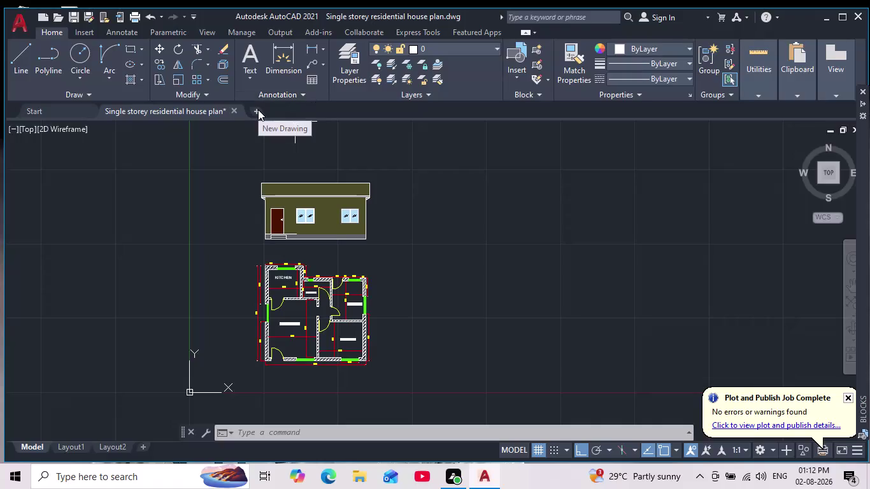
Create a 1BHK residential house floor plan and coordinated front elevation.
Start a new blank drawing and bring up its Drawing Units settings with UN.
click(258, 109)
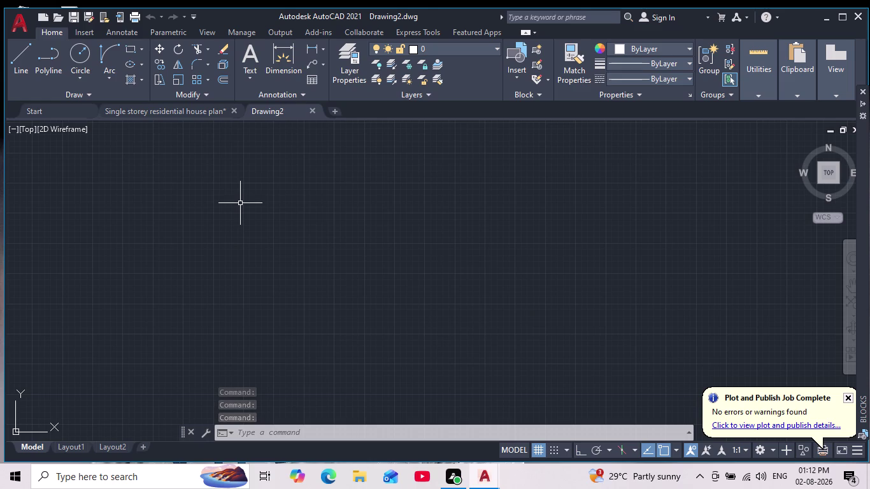
key(x)
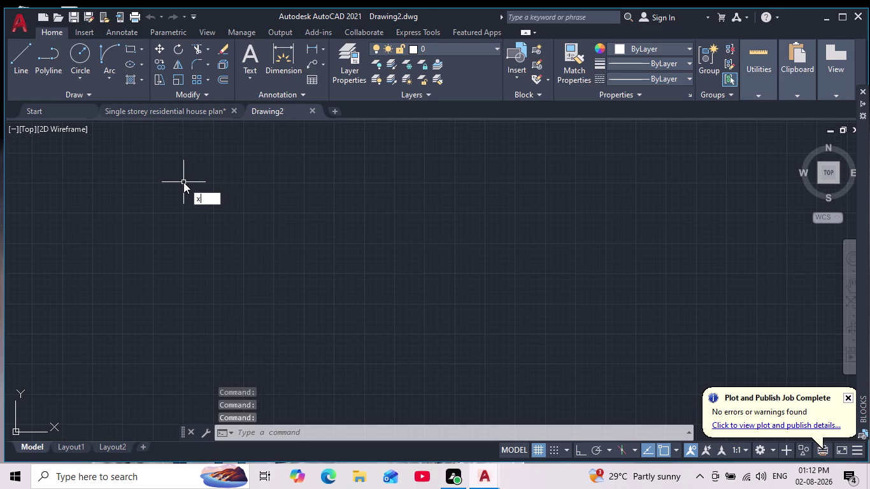
key(l)
key(Escape)
key(Escape)
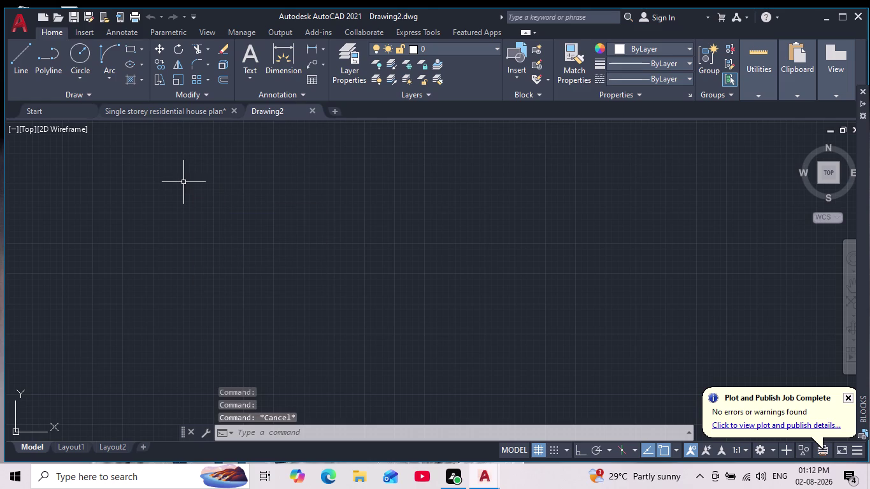
text(un)
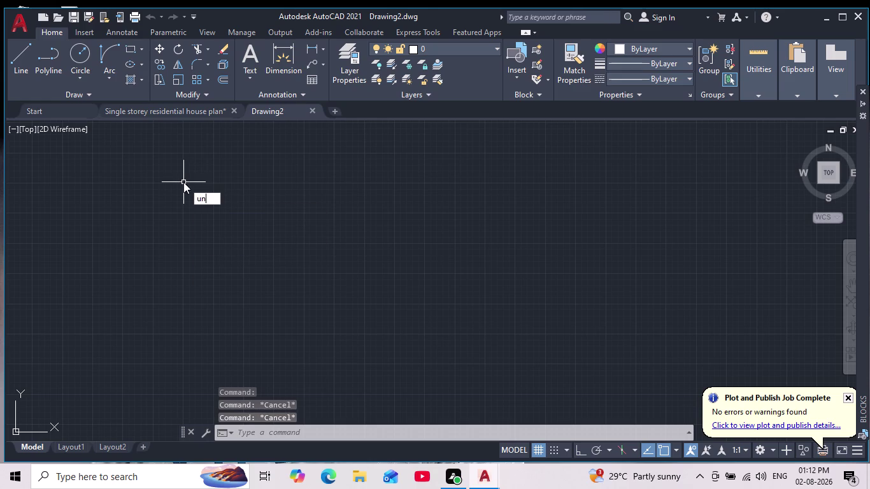
key(Return)
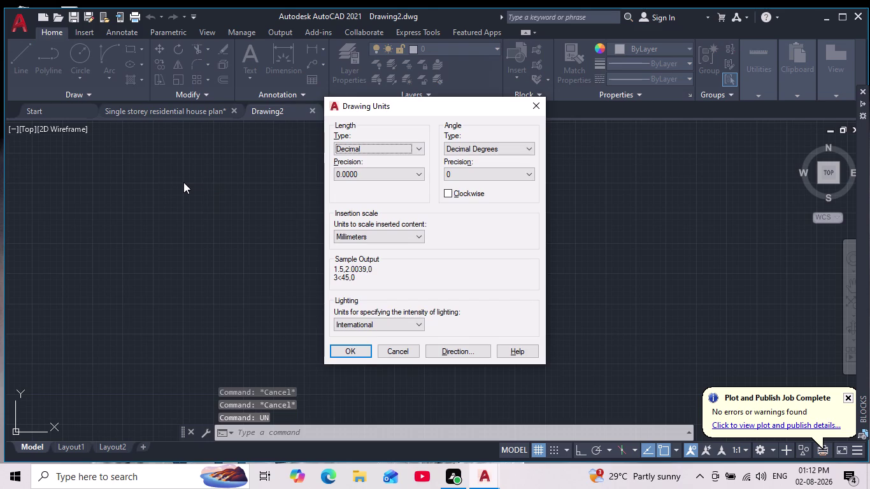
Set the length precision to 0.00 and apply the units settings.
click(374, 174)
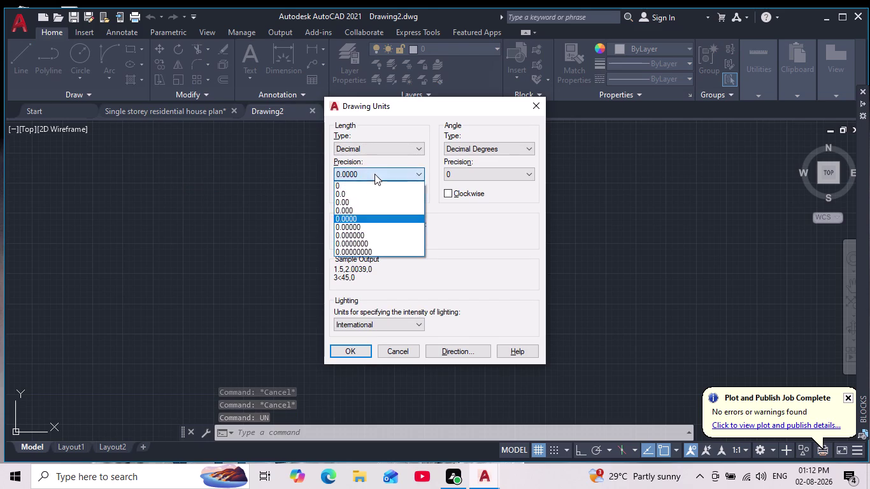
click(355, 203)
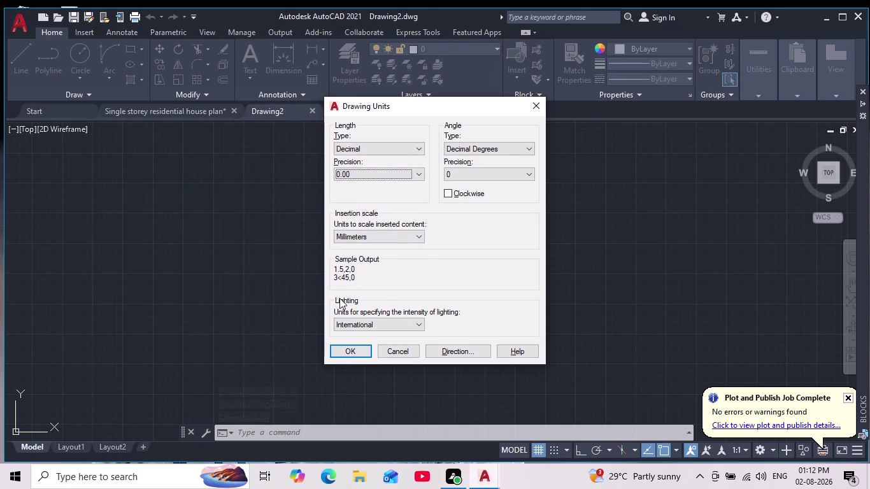
click(346, 349)
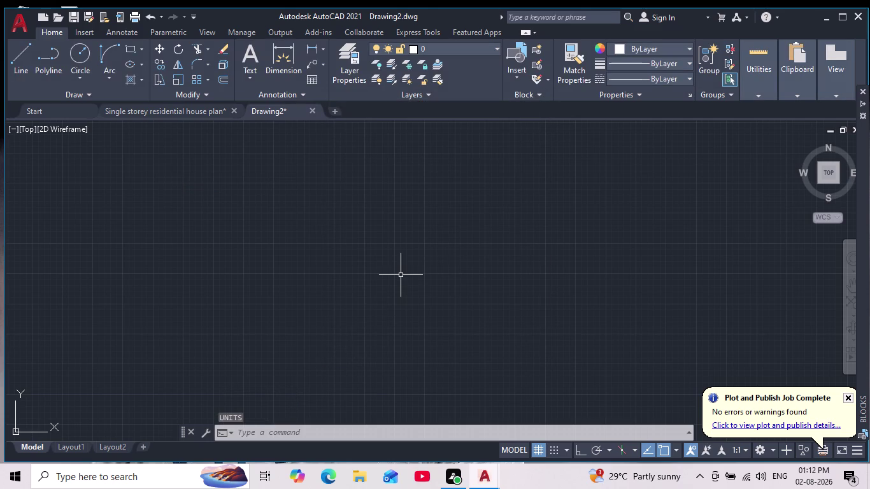
key(d)
key(Return)
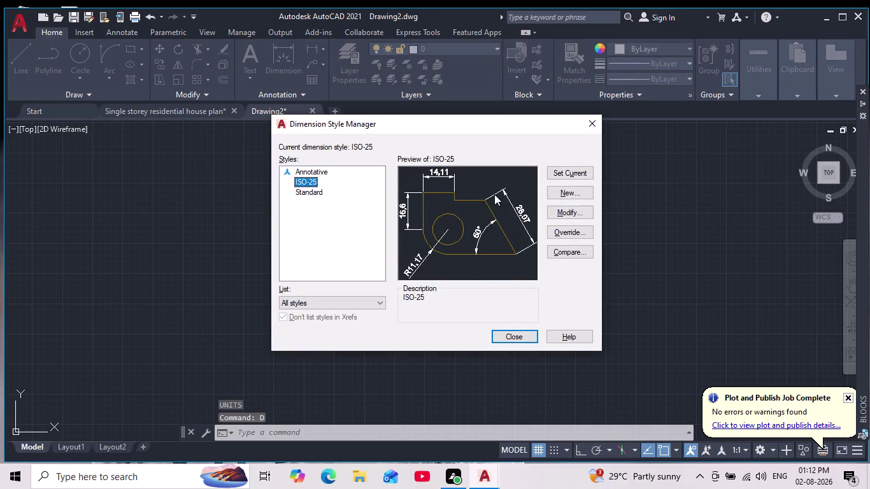
click(570, 210)
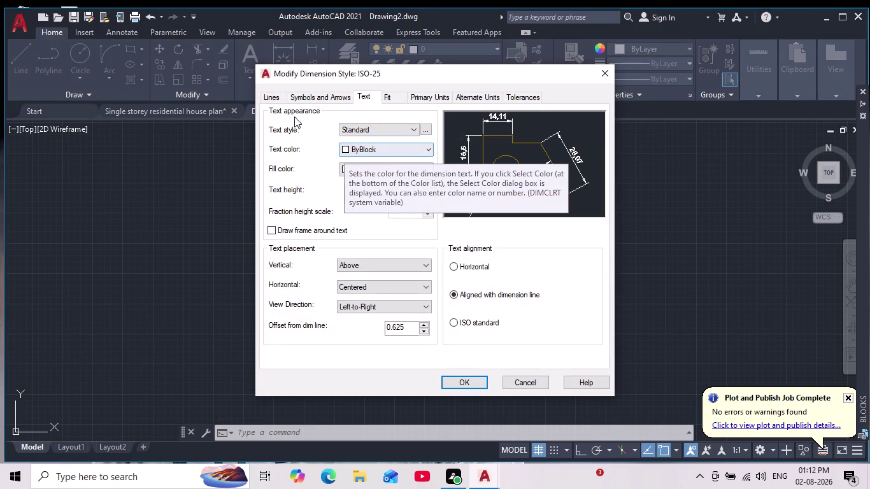
click(277, 102)
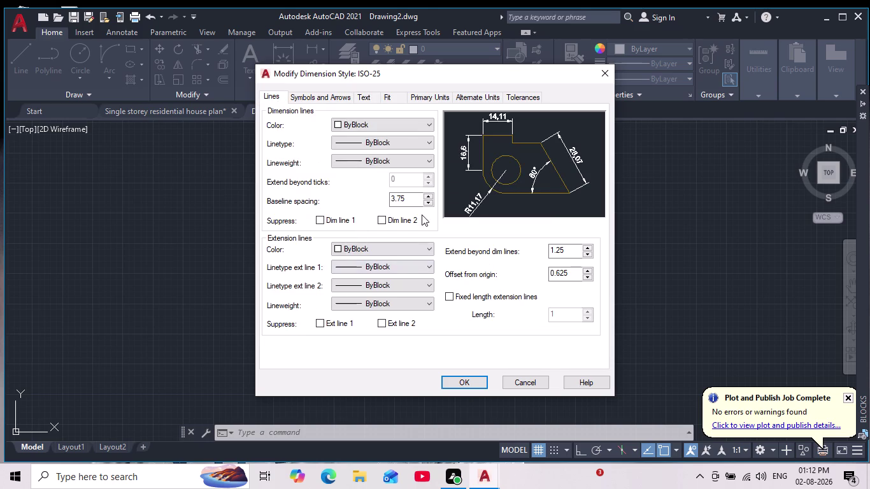
click(413, 197)
key(BackSpace)
key(BackSpace)
key(BackSpace)
key(BackSpace)
key(BackSpace)
text(25)
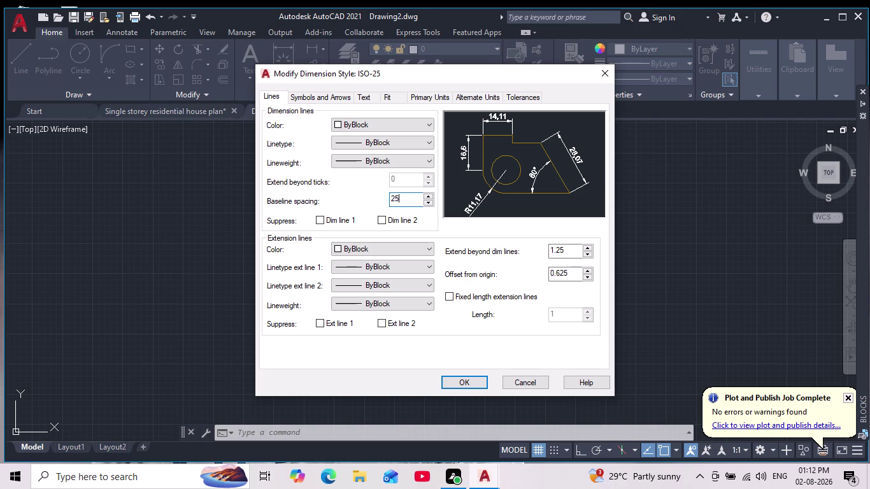
key(BackSpace)
key(BackSpace)
text(50)
key(Return)
key(Escape)
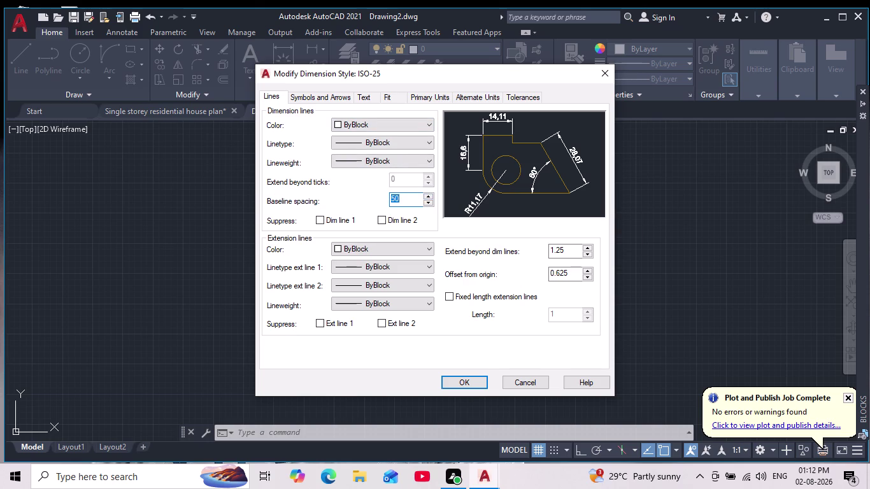
key(Escape)
key(Escape)
key(Escape)
key(Escape)
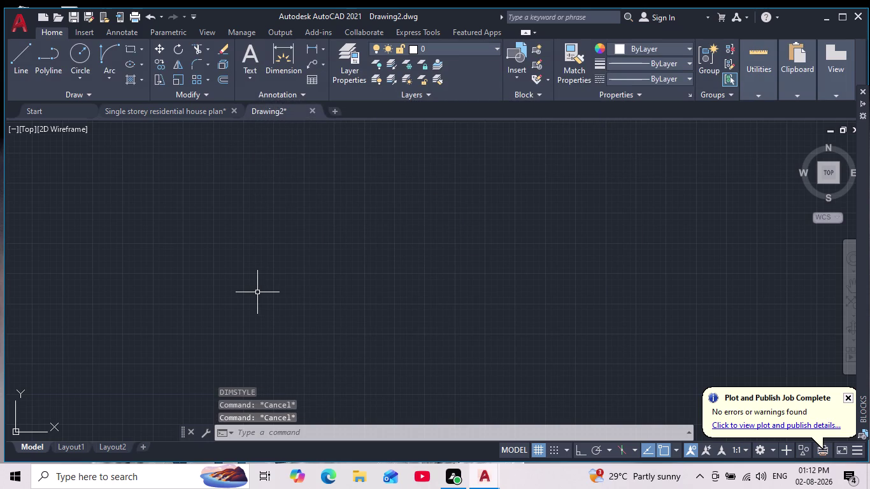
key(d)
Edit the ISO-25 dimension style so its dimension and extension lines are red.
key(Return)
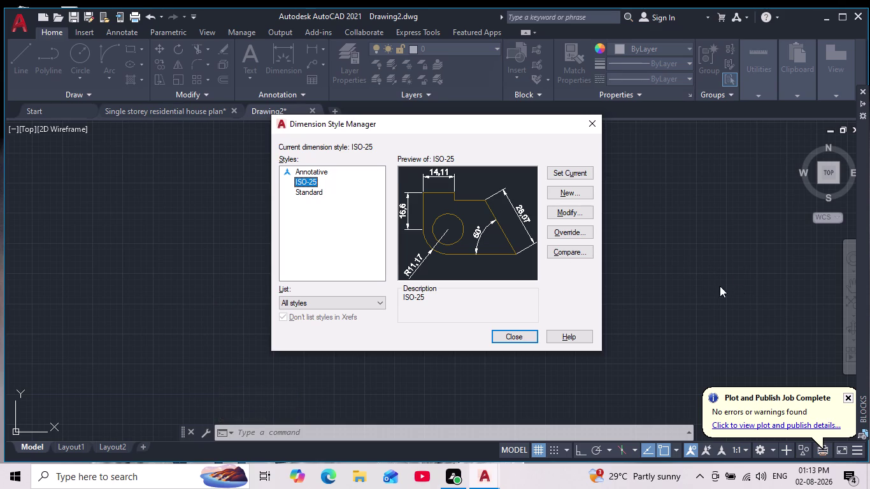
click(573, 215)
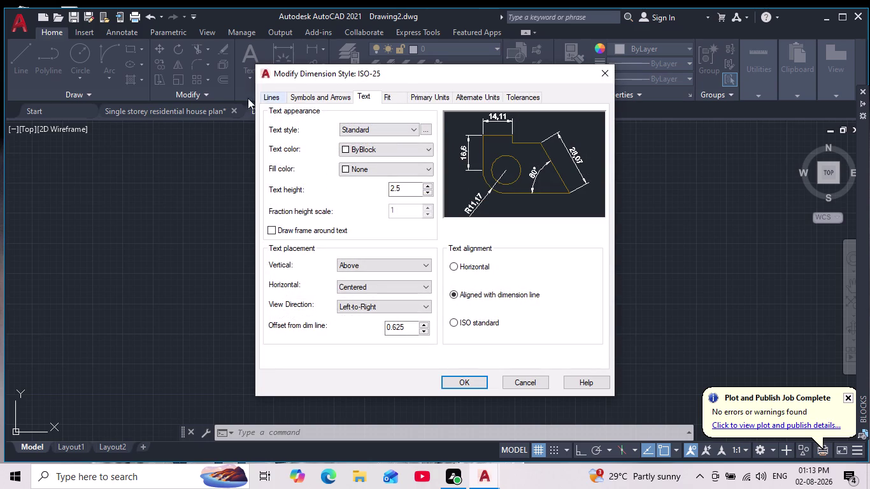
click(269, 94)
click(344, 125)
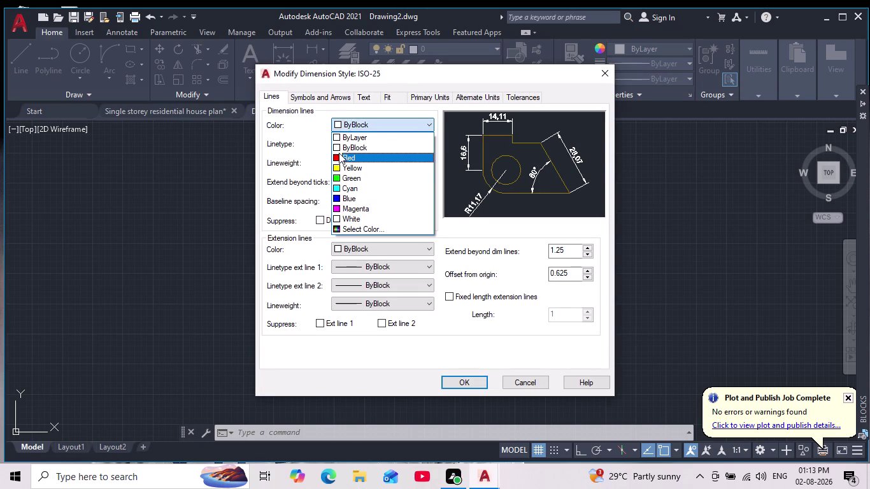
click(339, 153)
click(342, 248)
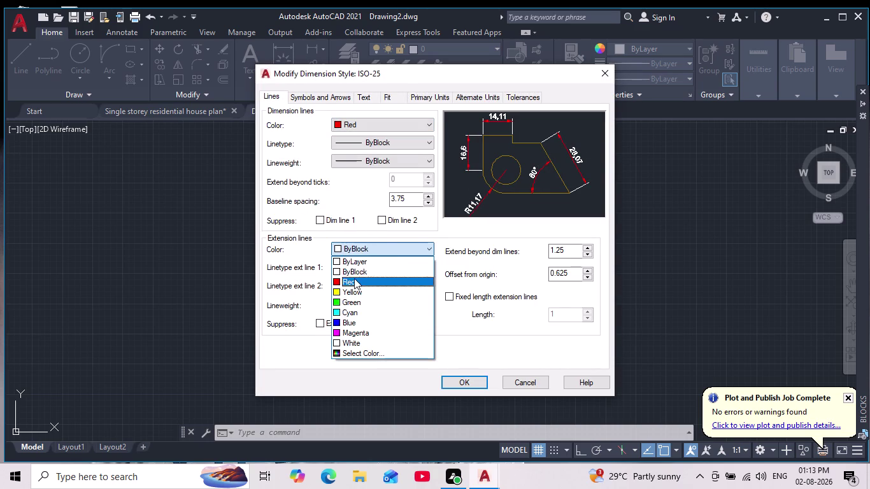
click(355, 279)
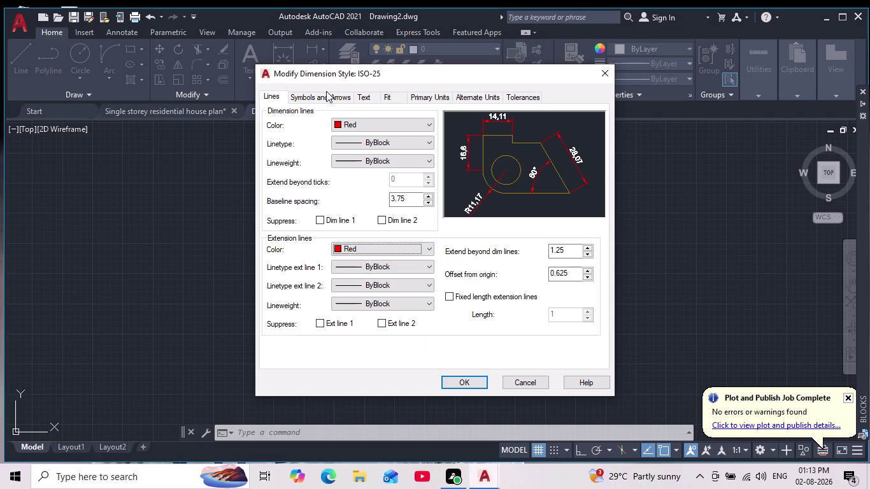
click(326, 94)
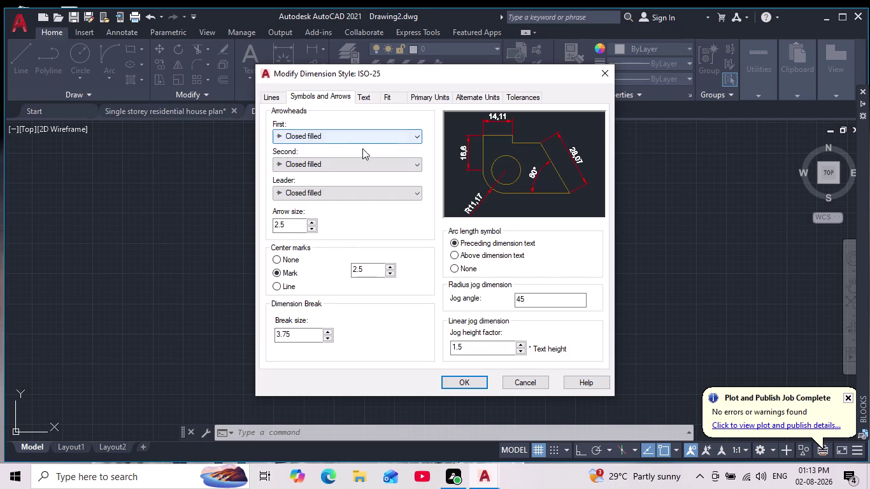
Change the ISO-25 arrow size to 50.
click(298, 228)
key(BackSpace)
key(BackSpace)
key(BackSpace)
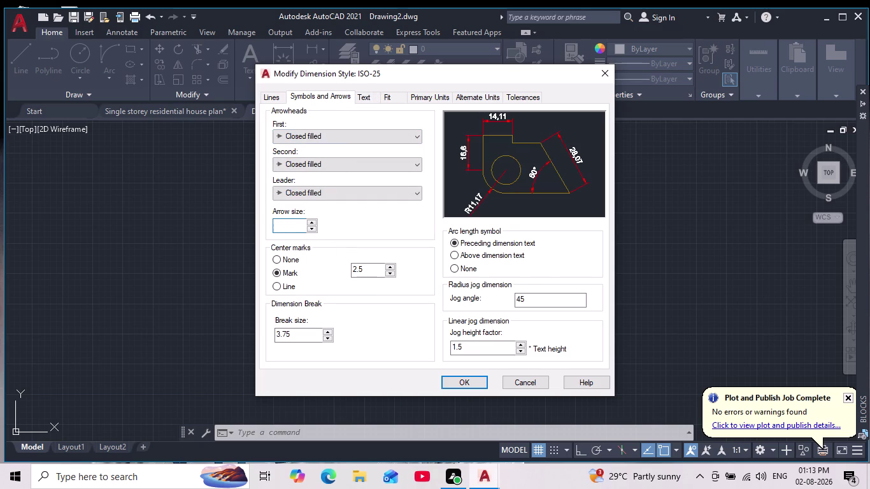
text(50)
key(Return)
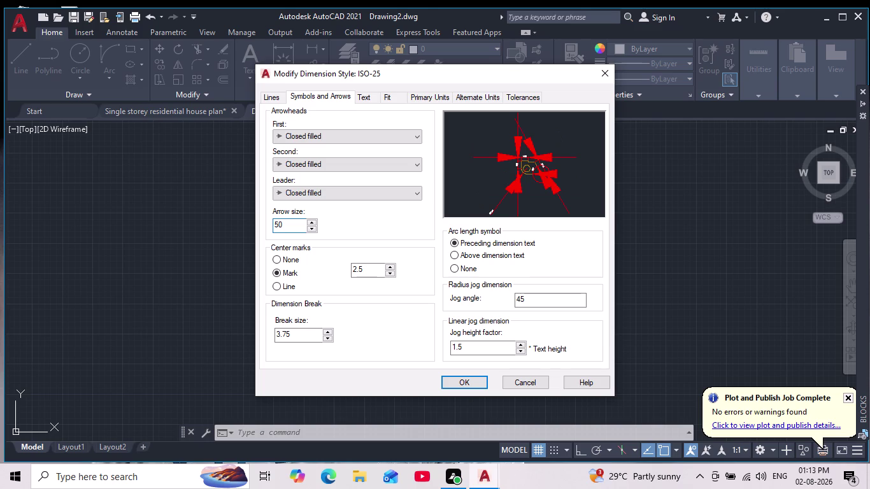
click(369, 96)
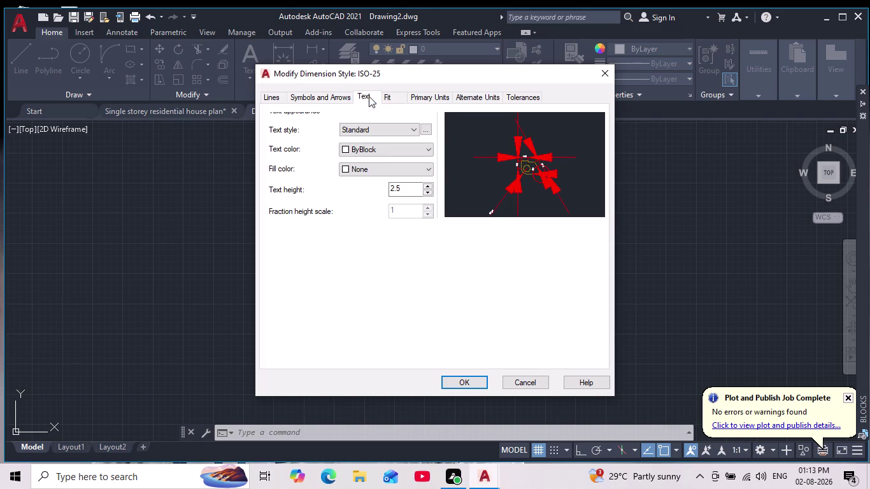
Give ISO-25 yellow dimension text with height 50 and accept the style changes.
click(366, 152)
click(363, 189)
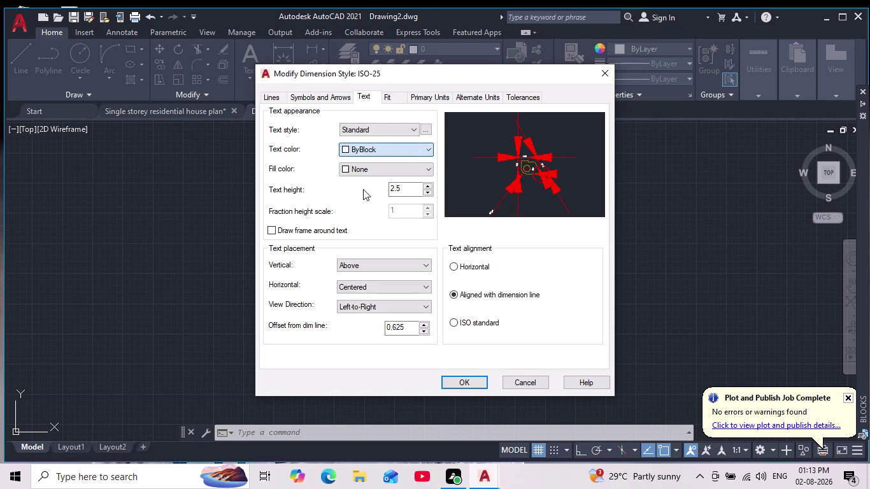
click(403, 188)
key(BackSpace)
key(BackSpace)
key(BackSpace)
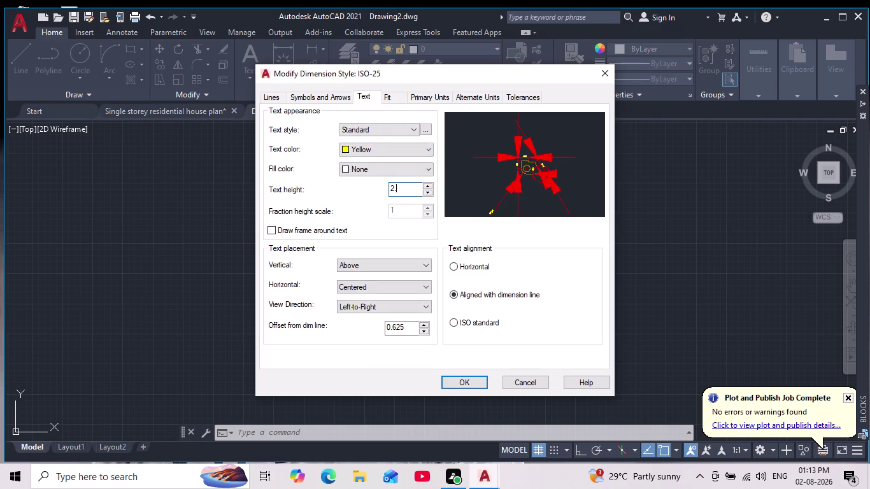
text(50)
key(Return)
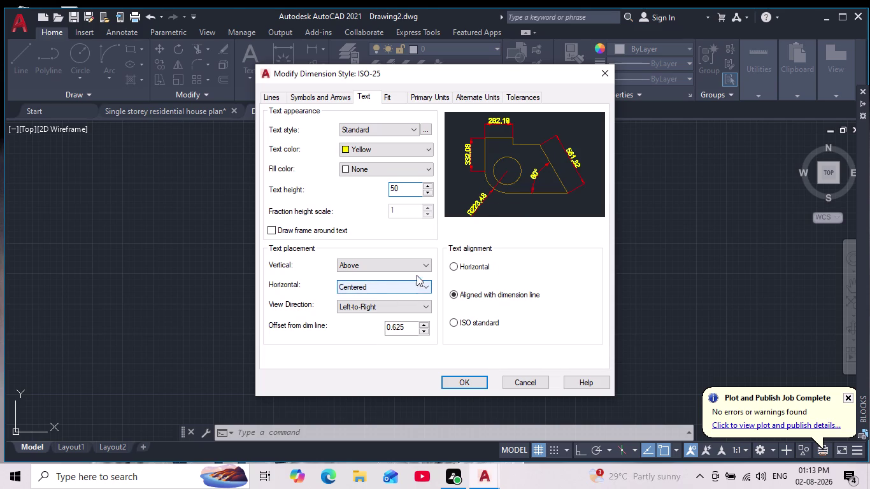
click(467, 385)
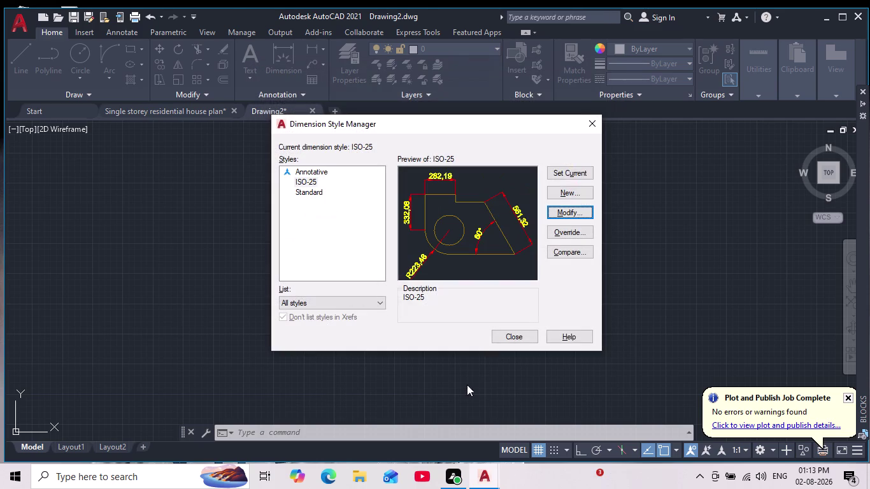
Set ISO-25 as the current dimension style and close the Dimension Style Manager.
triple_click(567, 172)
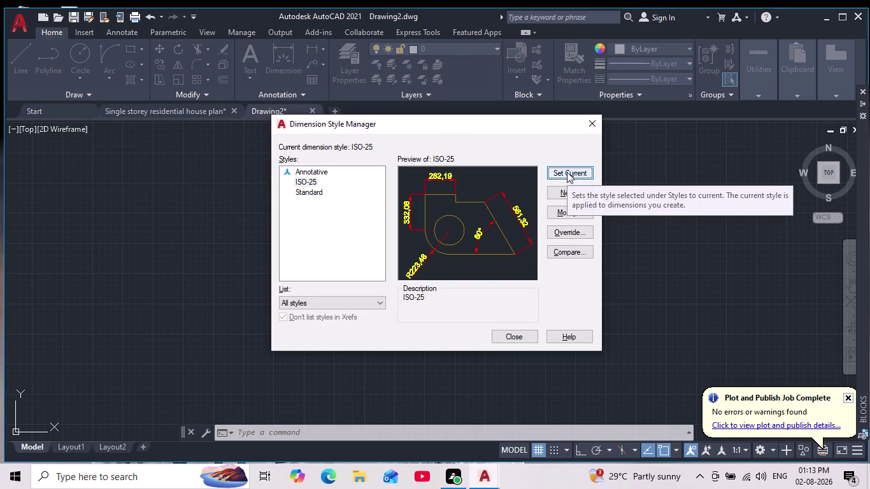
click(564, 172)
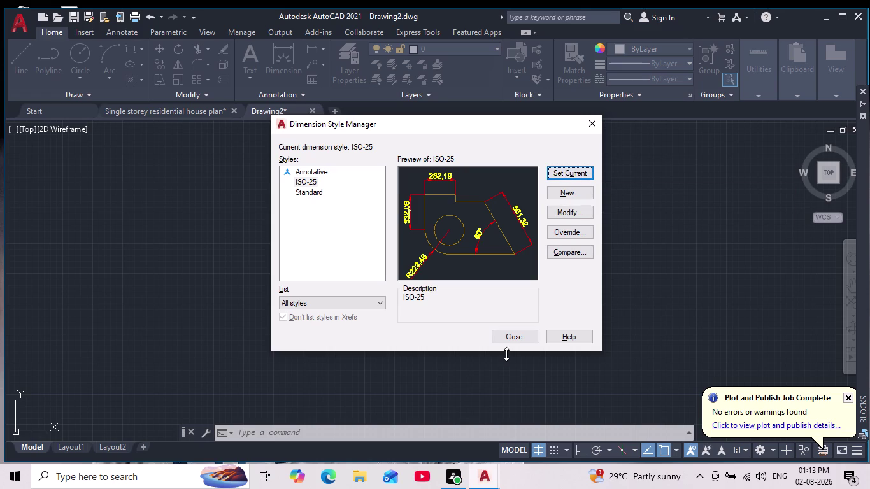
click(512, 334)
Draw a horizontal construction line with XL through a picked point.
scroll(down, 3)
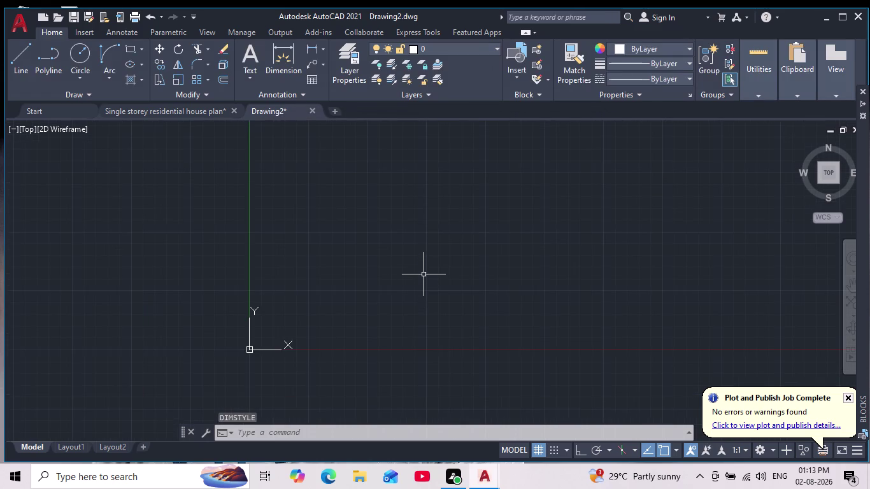
middle_drag(423, 274, 366, 325)
scroll(down, 3)
scroll(up, 3)
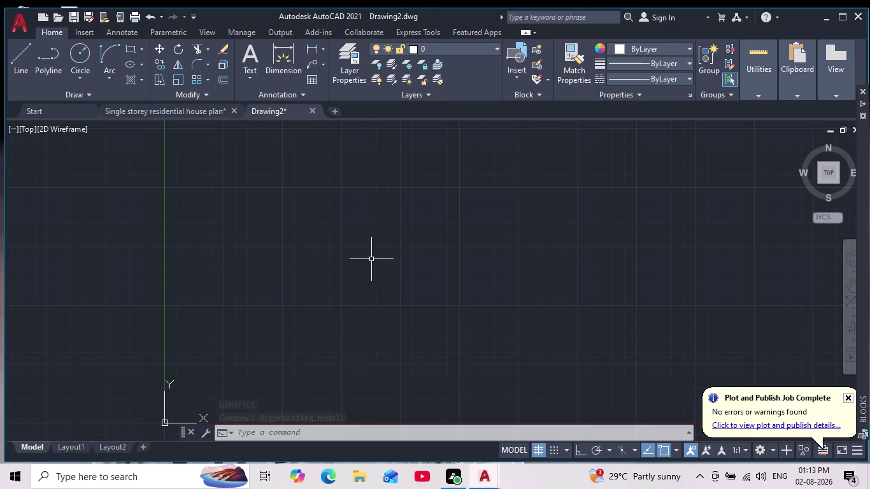
text(xl)
key(Return)
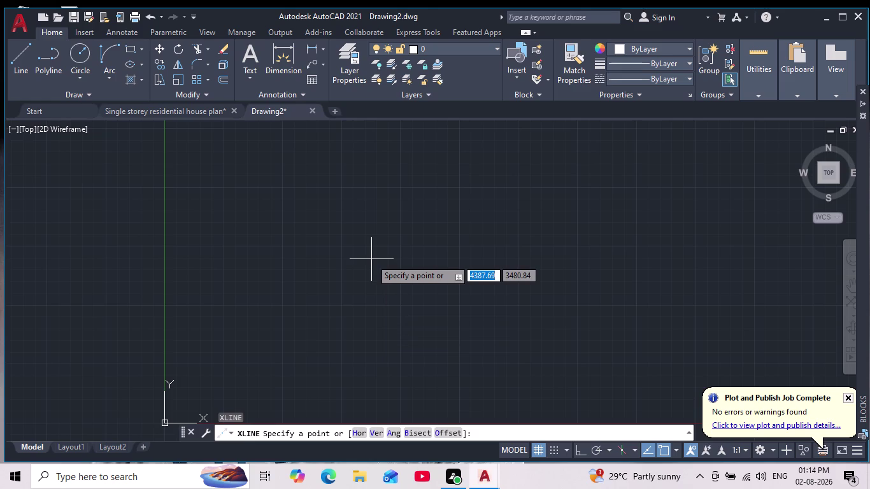
click(355, 432)
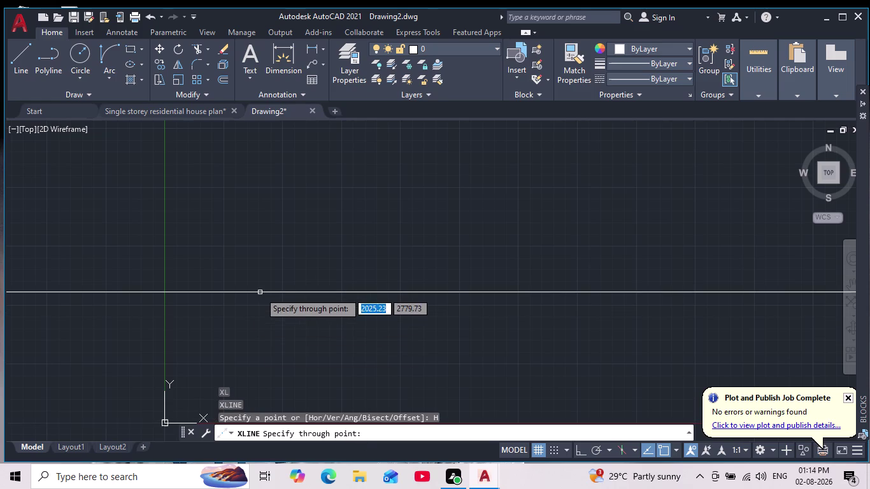
click(305, 297)
key(Escape)
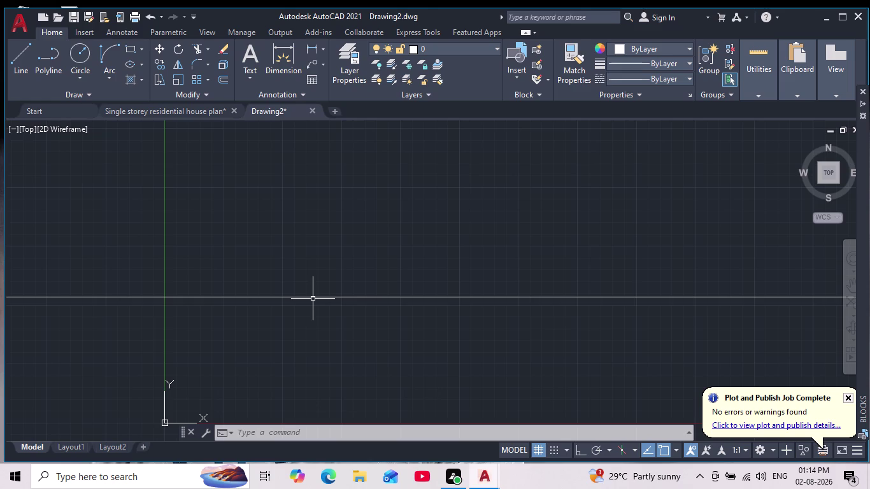
scroll(down, 3)
scroll(up, 3)
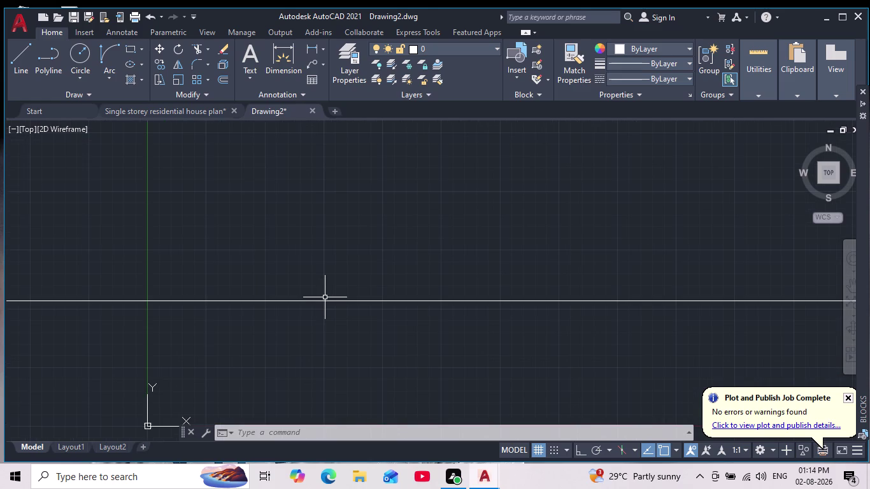
key(Return)
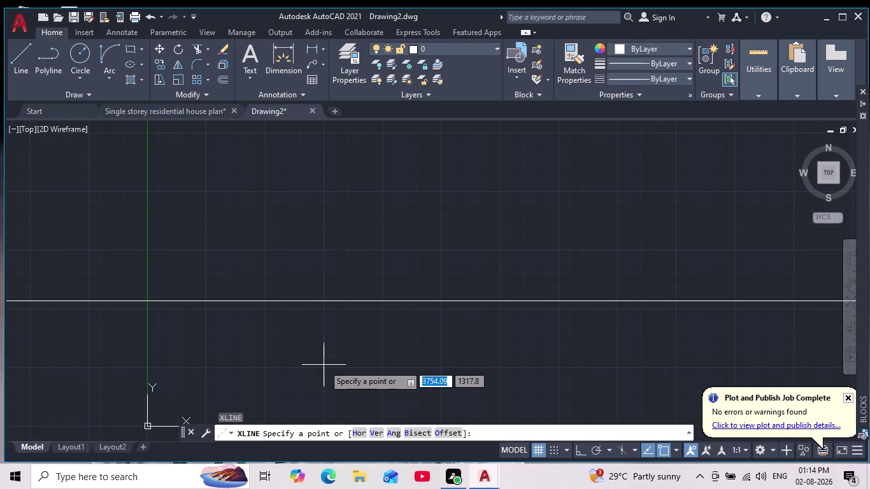
Place a vertical construction line through a picked point and recentre the view on the crossing.
click(377, 431)
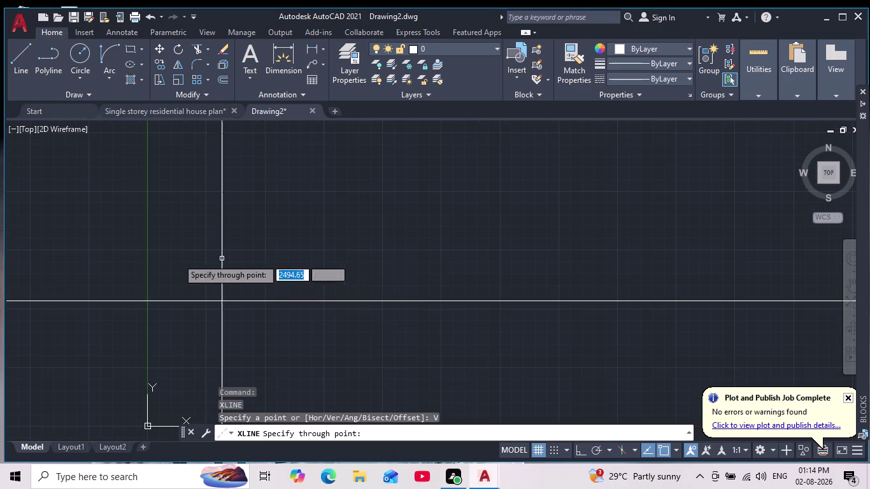
click(323, 295)
key(Escape)
scroll(down, 3)
scroll(up, 3)
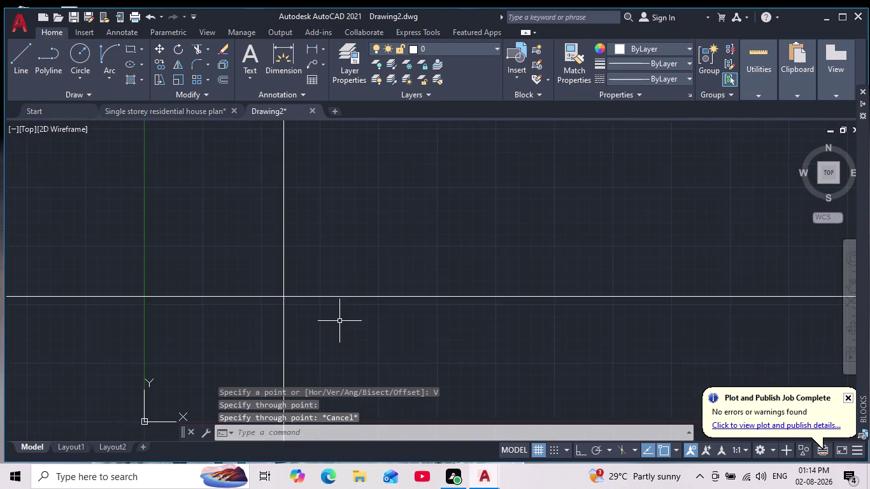
middle_drag(342, 321, 347, 305)
scroll(up, 3)
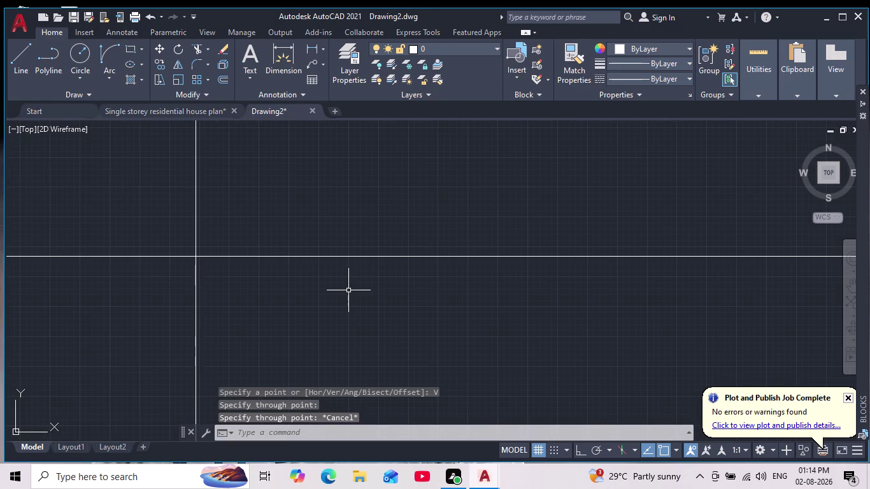